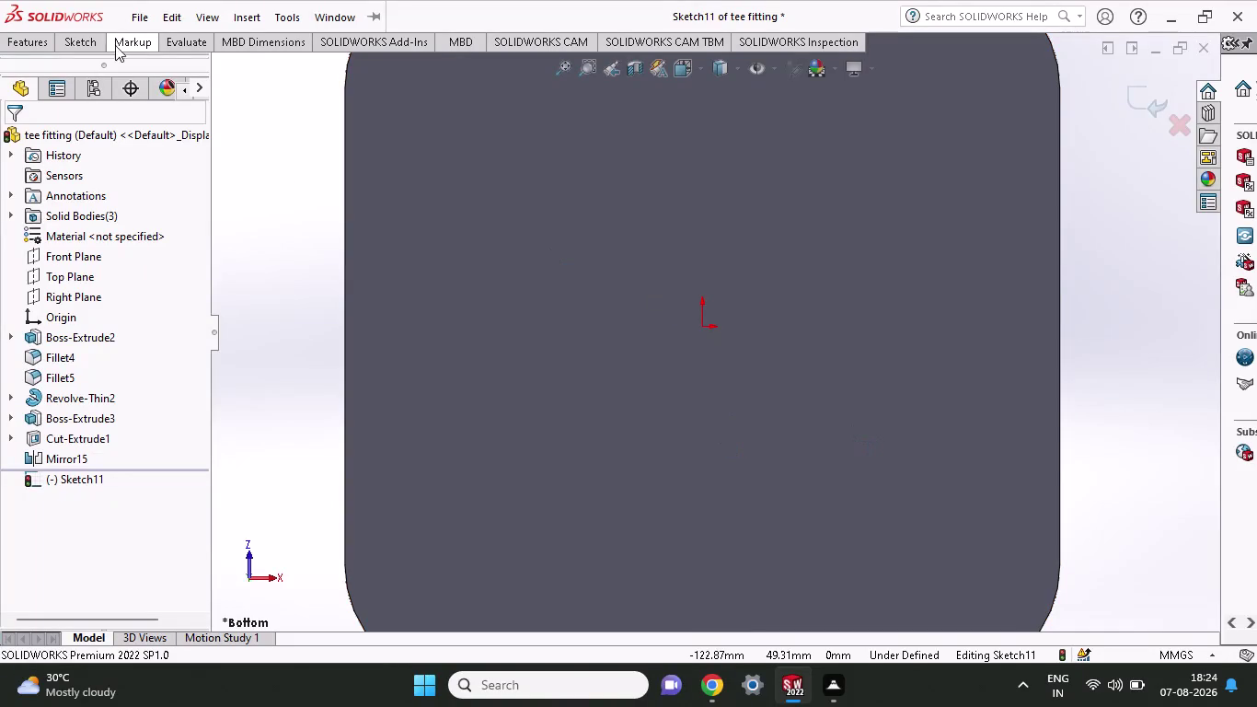
click(99, 43)
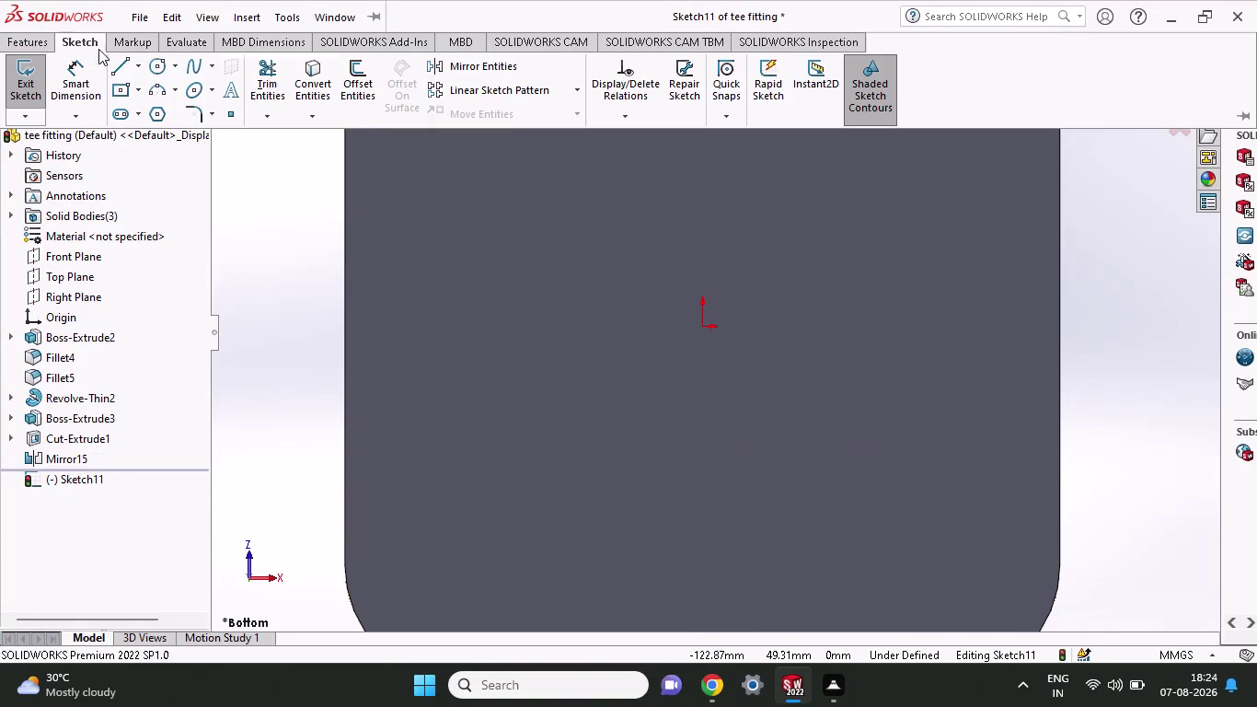
click(162, 70)
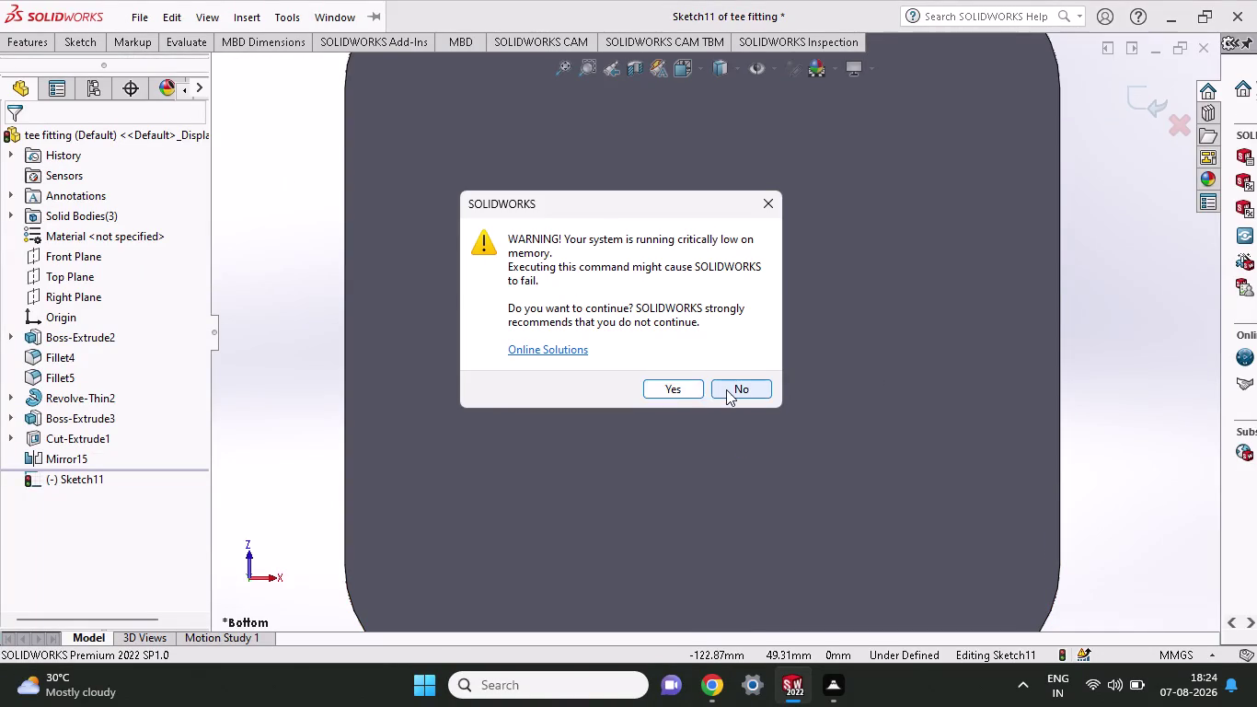
click(726, 389)
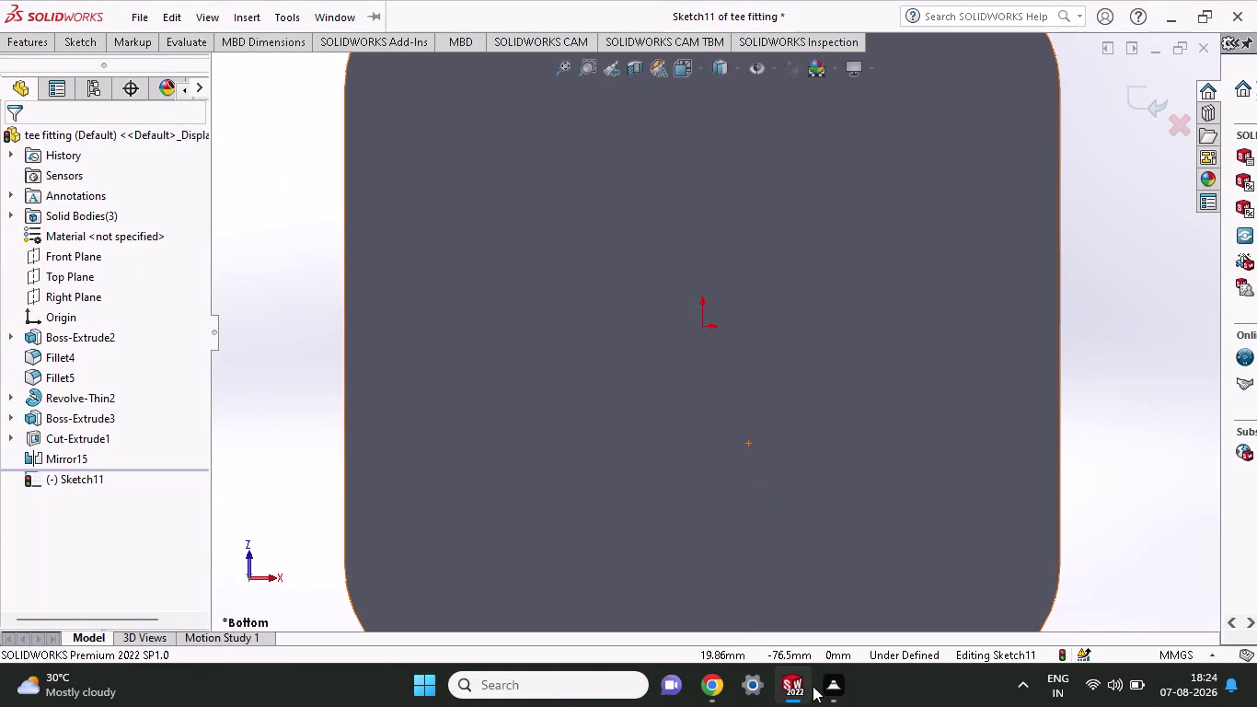